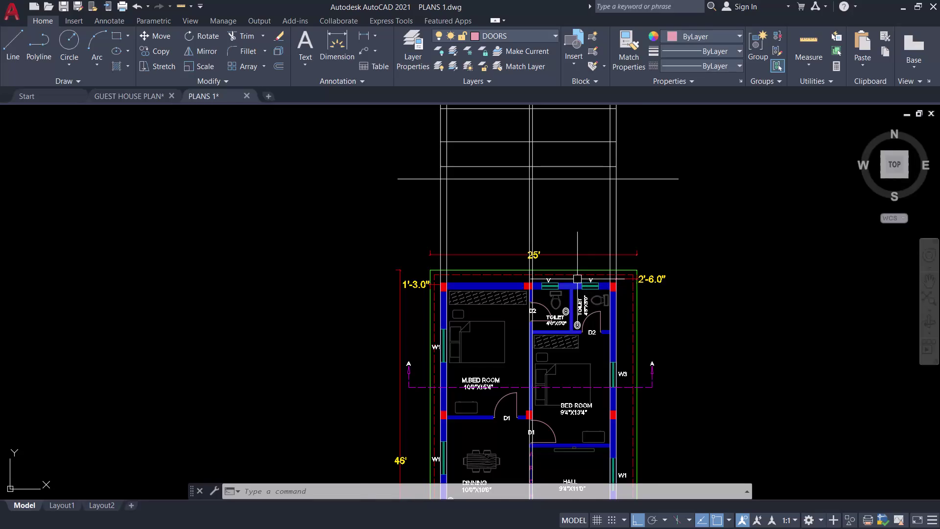
Switch to the guest house plan drawing, recenter its elevation and plan, and save it.
scroll(down, 3)
middle_drag(580, 283, 562, 331)
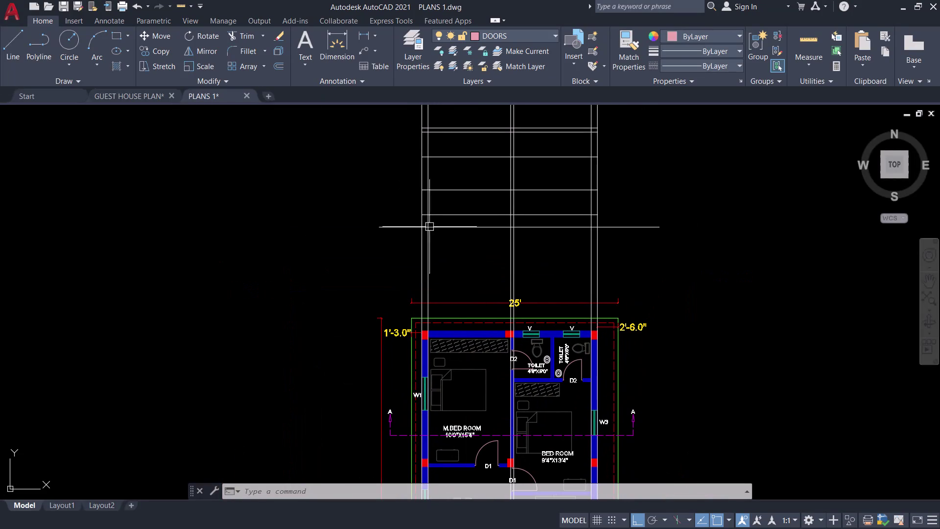
click(131, 95)
scroll(down, 3)
middle_drag(342, 274, 339, 290)
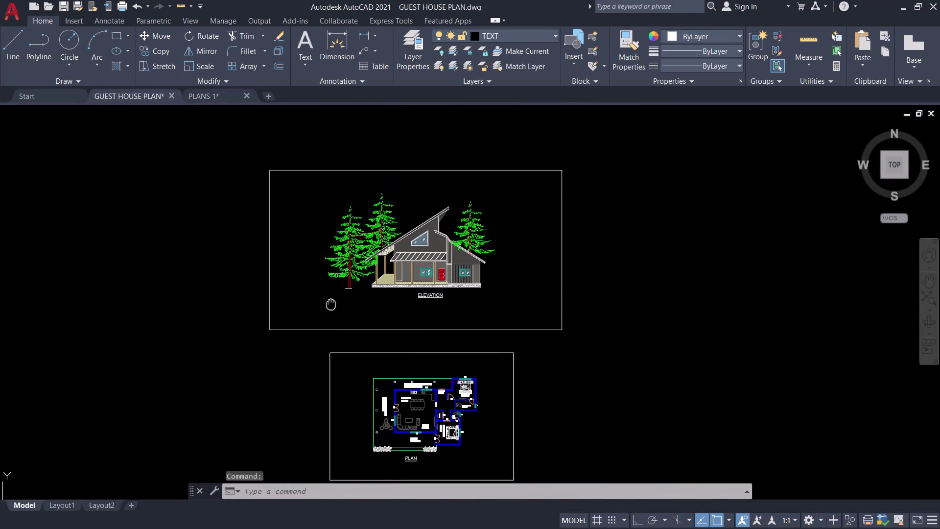
middle_drag(339, 290, 318, 334)
key(ctrl+s)
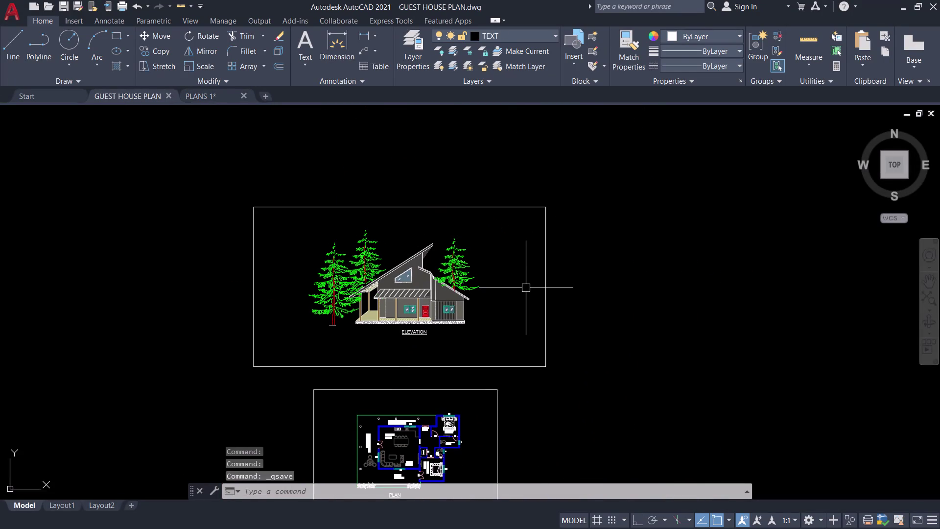
Set the 2D model space uniform background to white through Options.
text(OP)
key(space)
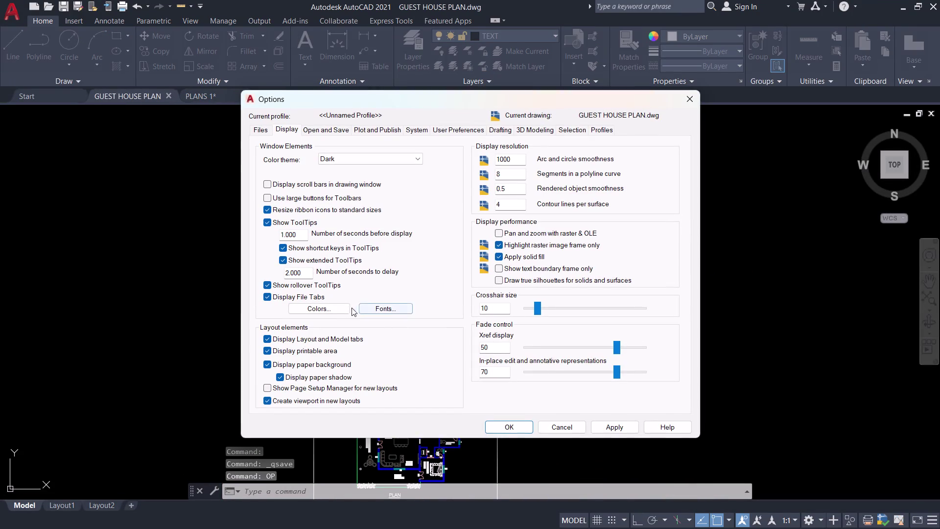
click(338, 308)
click(552, 139)
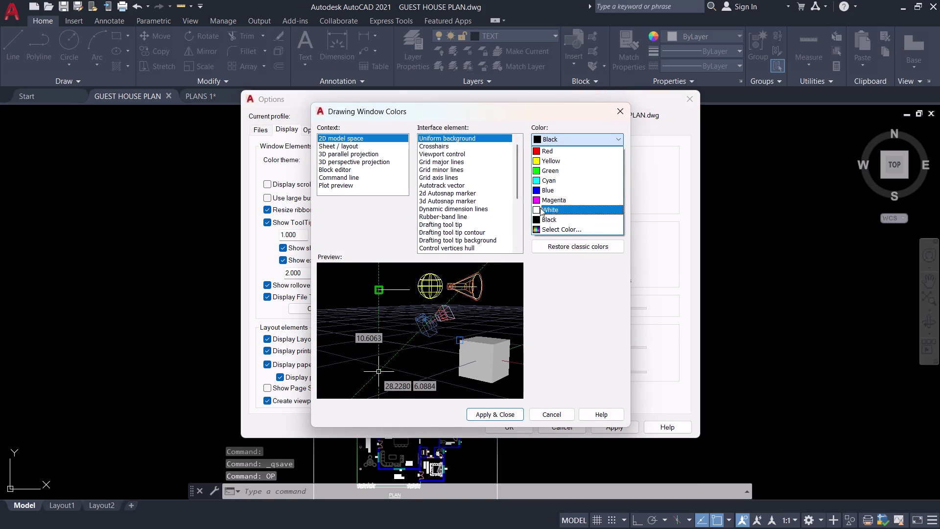
click(540, 209)
click(502, 416)
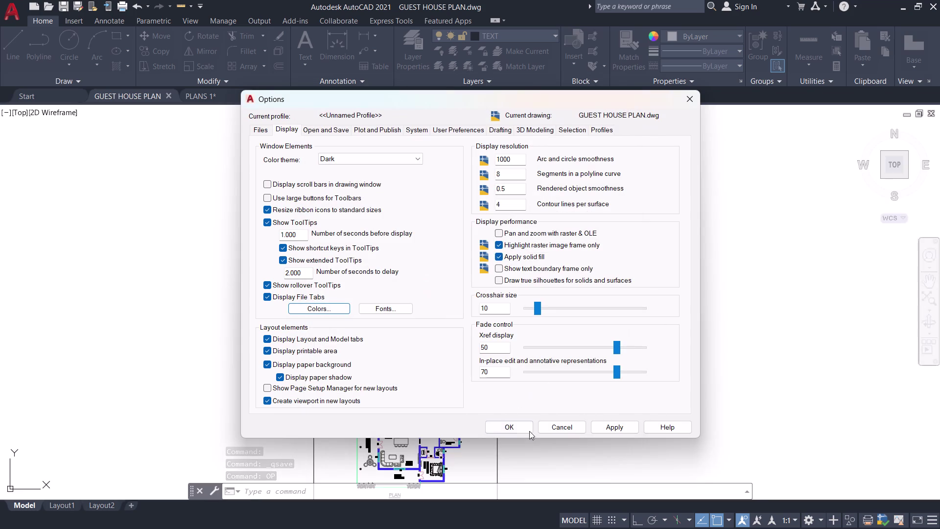
click(523, 429)
middle_drag(448, 350, 490, 325)
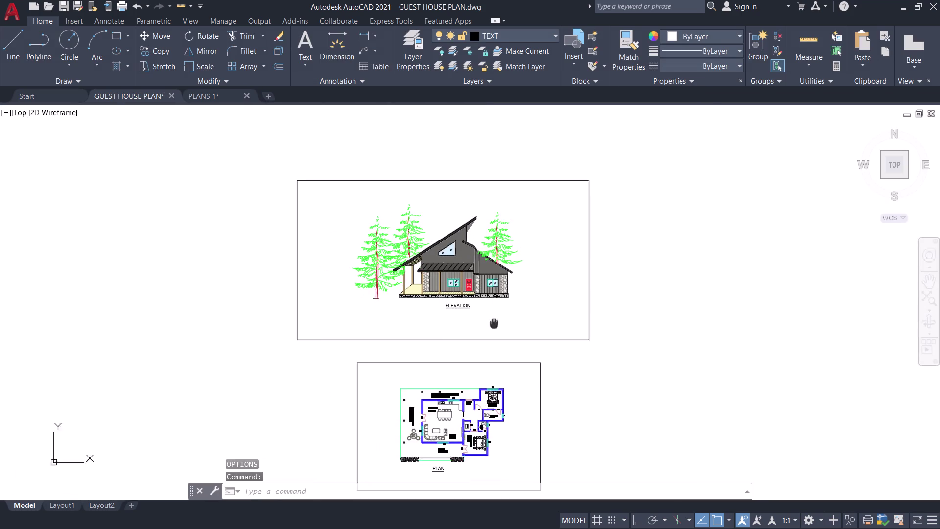
middle_drag(490, 325, 504, 312)
scroll(up, 3)
middle_drag(501, 309, 545, 403)
scroll(up, 3)
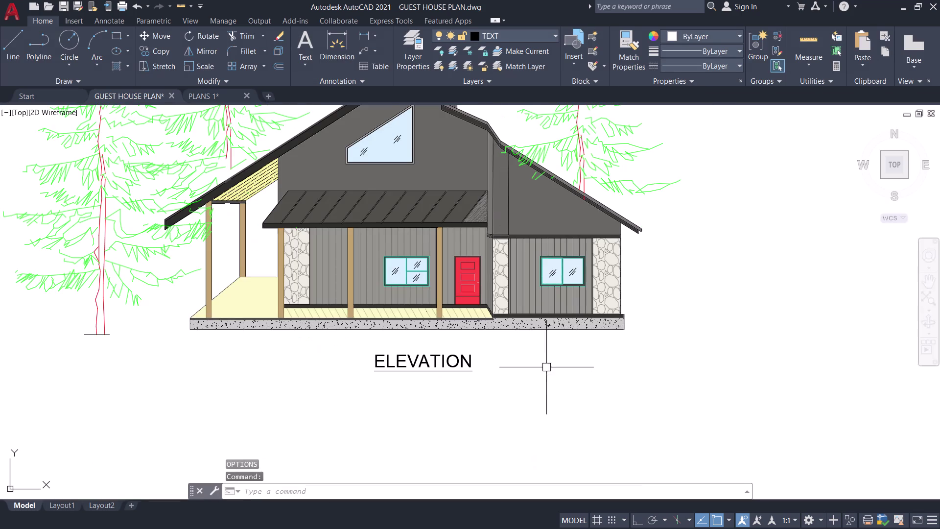
middle_drag(547, 367, 651, 454)
middle_click(651, 455)
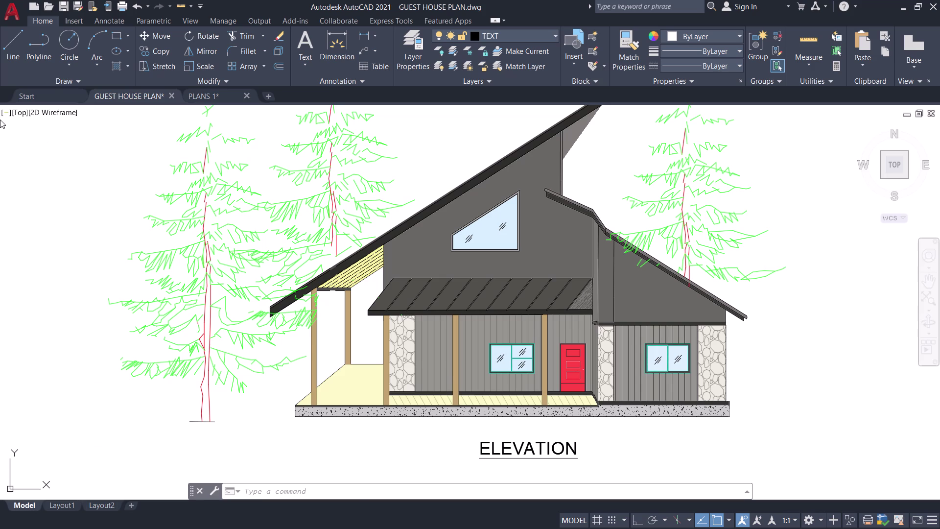
scroll(down, 3)
middle_drag(24, 106, 140, 189)
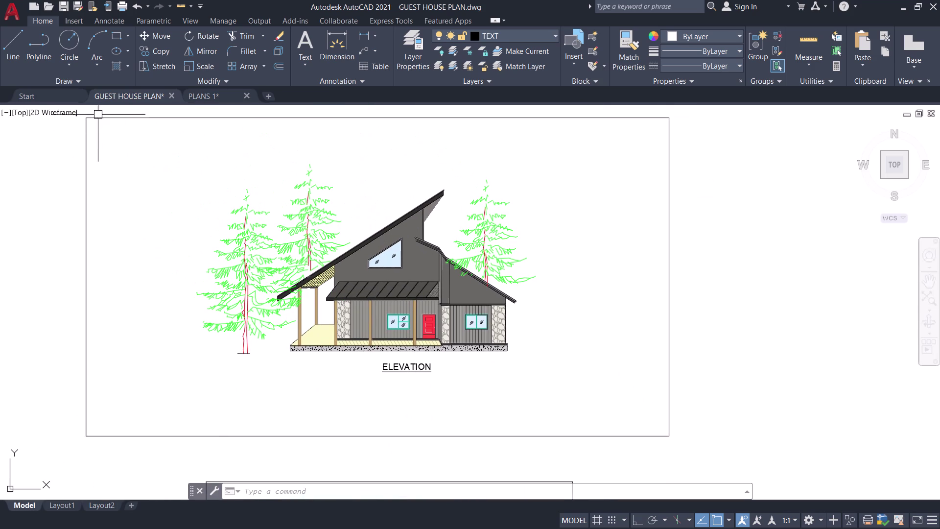
scroll(up, 3)
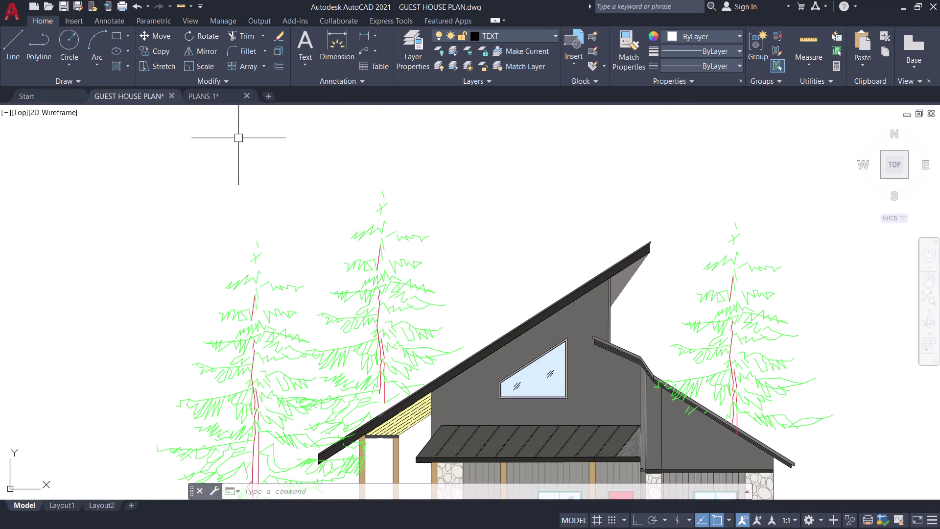
middle_drag(420, 317, 375, 192)
middle_drag(427, 291, 388, 250)
scroll(down, 3)
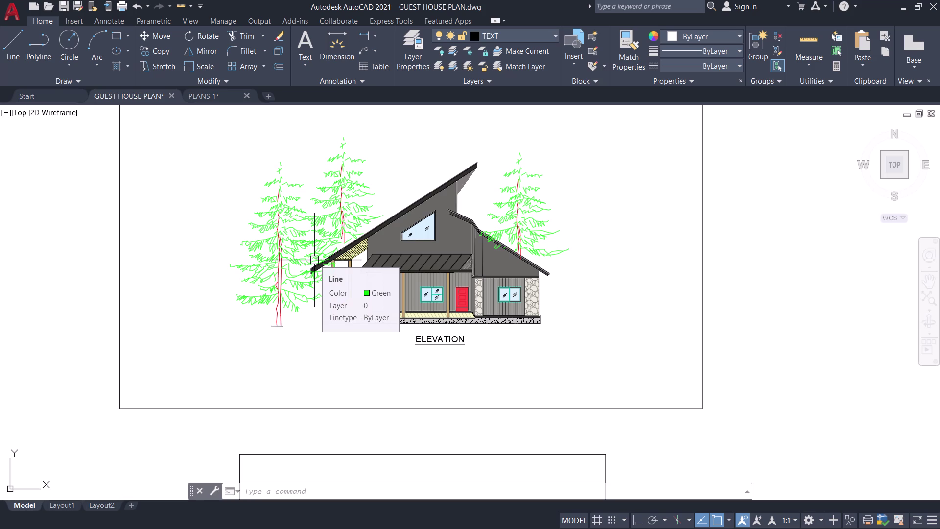
middle_drag(411, 315, 411, 310)
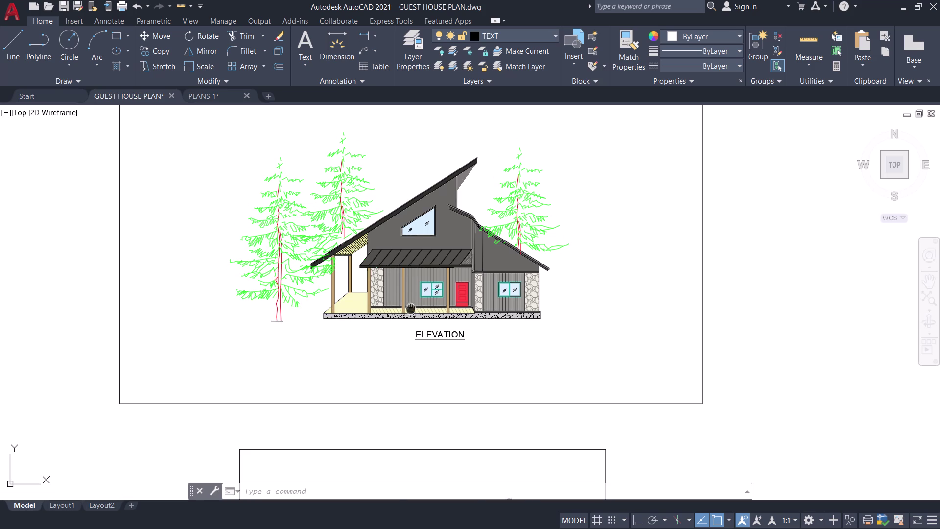
middle_drag(410, 310, 389, 272)
scroll(up, 3)
middle_drag(399, 264, 405, 352)
scroll(down, 3)
middle_drag(394, 334, 402, 386)
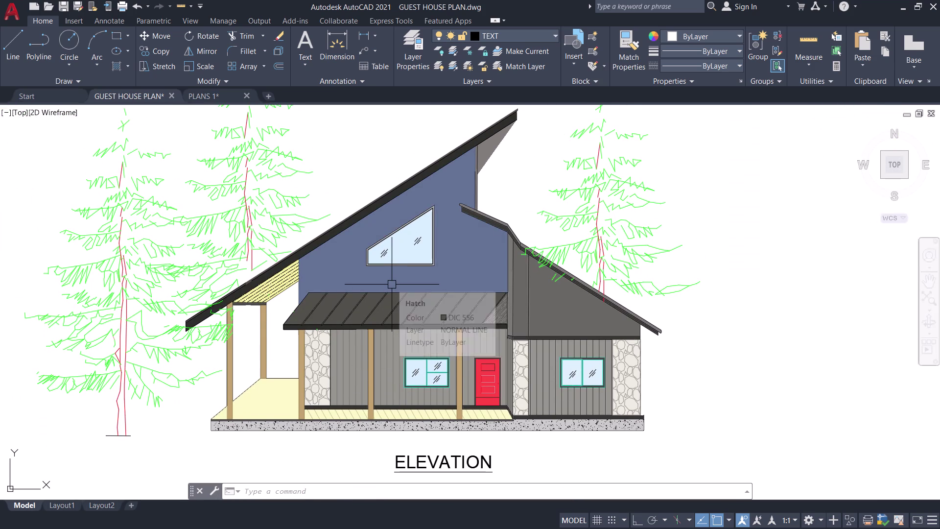
scroll(down, 3)
middle_drag(378, 373, 413, 267)
scroll(up, 3)
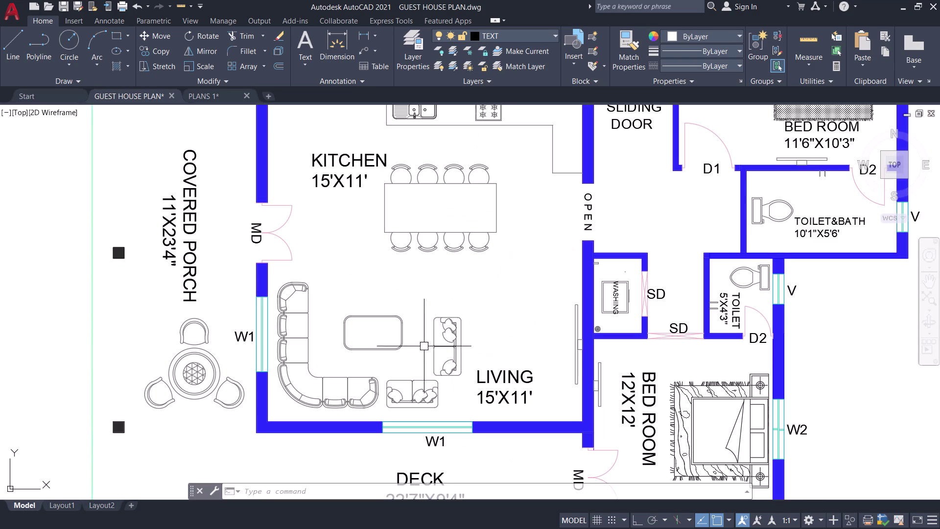
middle_drag(464, 318, 428, 398)
scroll(down, 3)
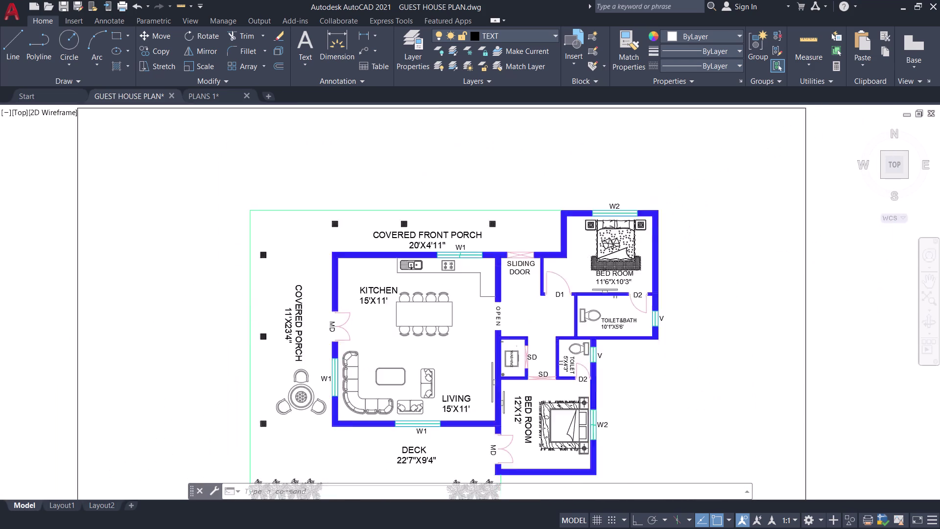
middle_drag(422, 257, 433, 386)
middle_drag(432, 256, 447, 365)
scroll(up, 3)
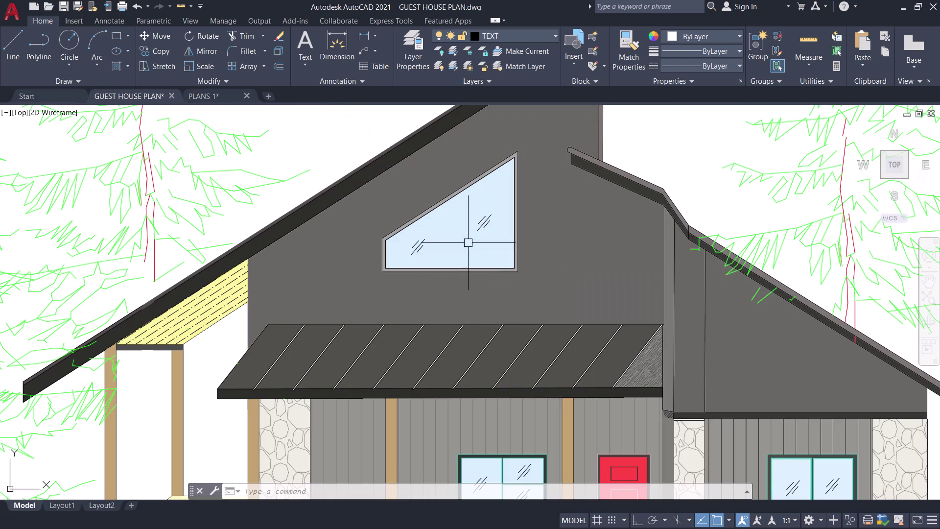
scroll(down, 3)
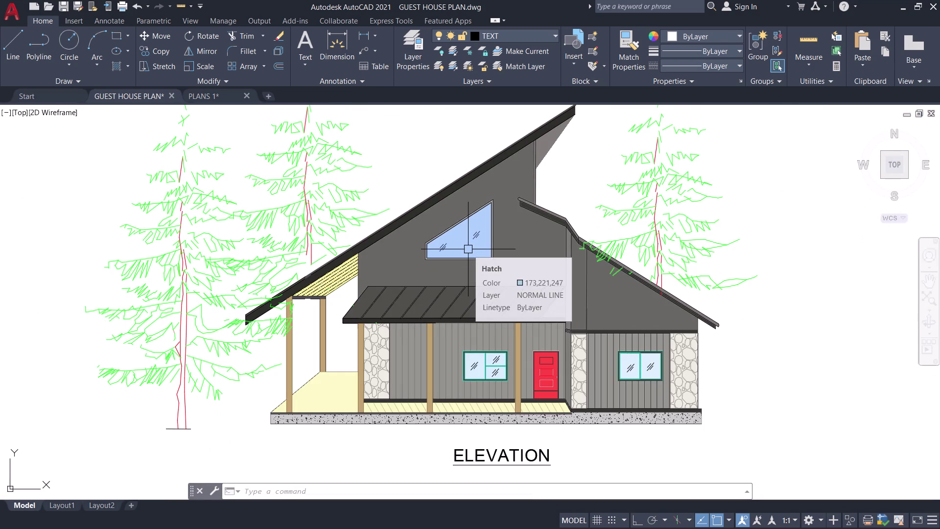